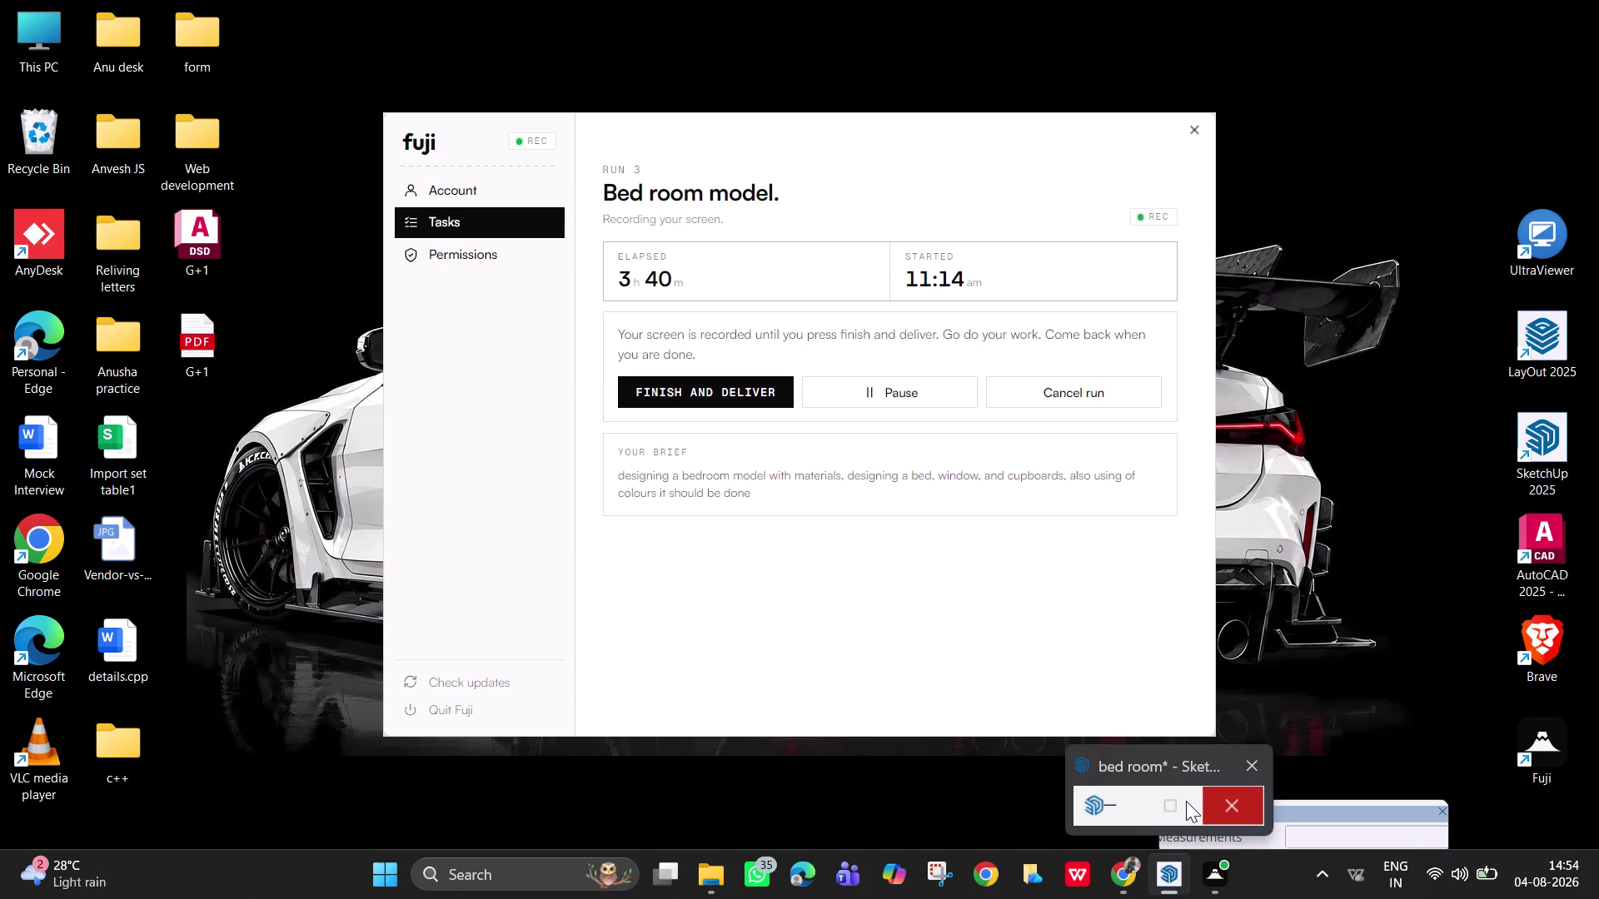
click(1168, 801)
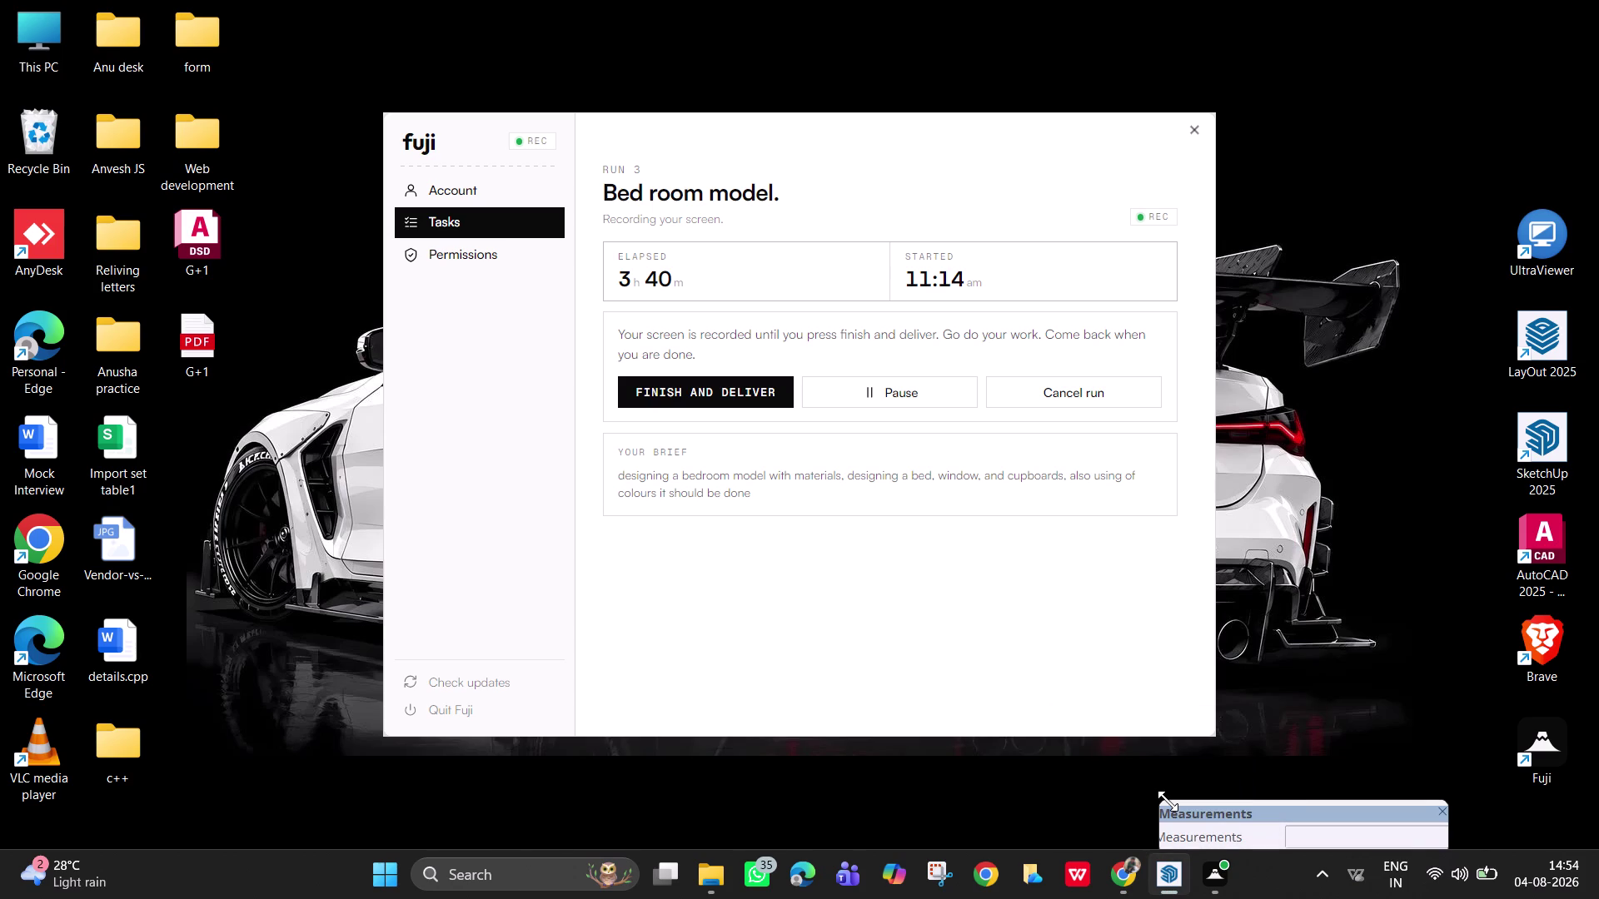